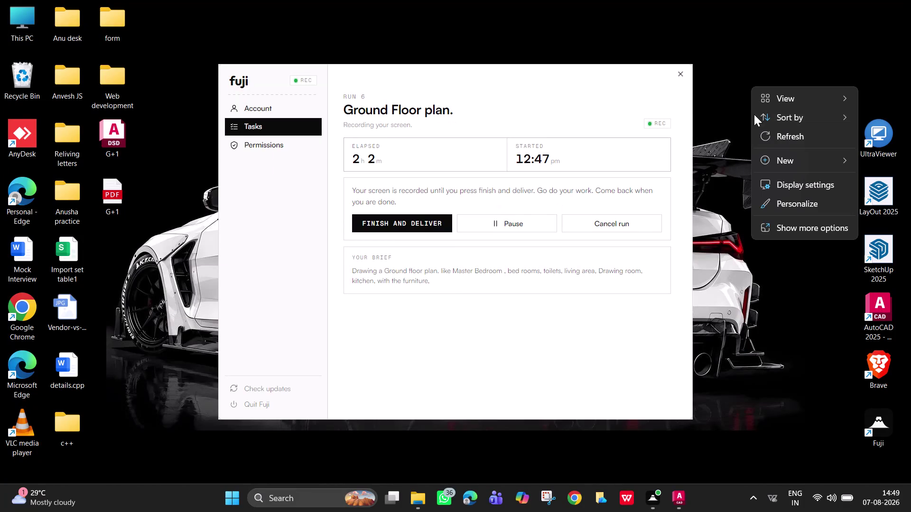
Clear the desktop context menus and open This PC, showing drives C:, D:, E: and F:.
click(778, 135)
right_click(757, 117)
click(789, 161)
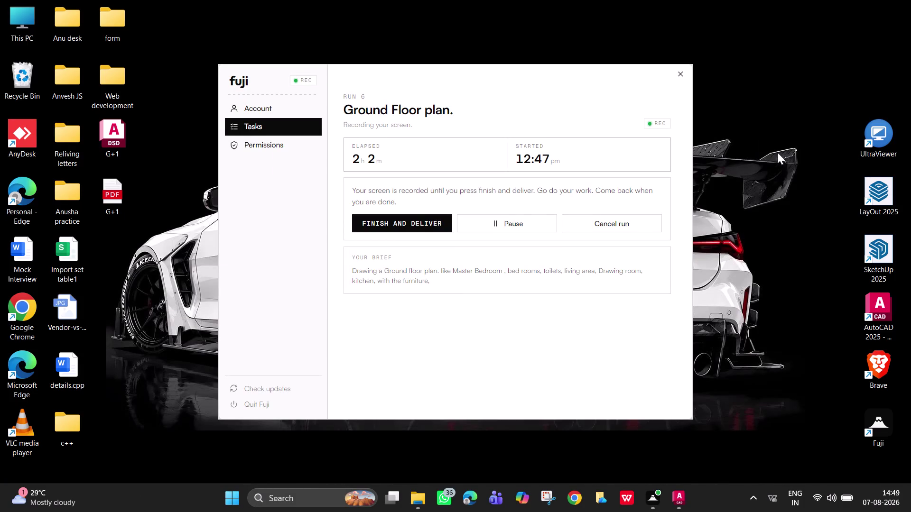
right_click(764, 134)
click(797, 186)
right_click(756, 142)
click(798, 187)
double_click(18, 16)
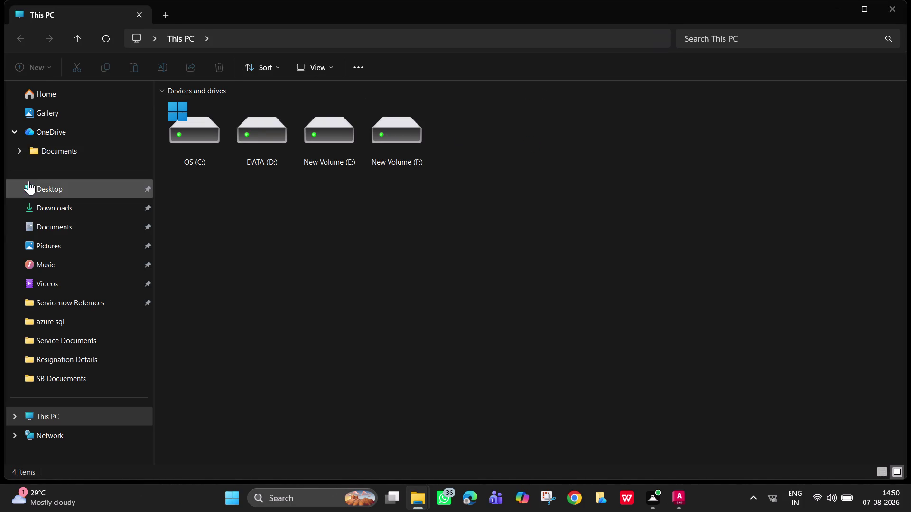
List Documents in Details view, showing the DWG 'ground floor plan ex-2' saved 14:49.
click(55, 231)
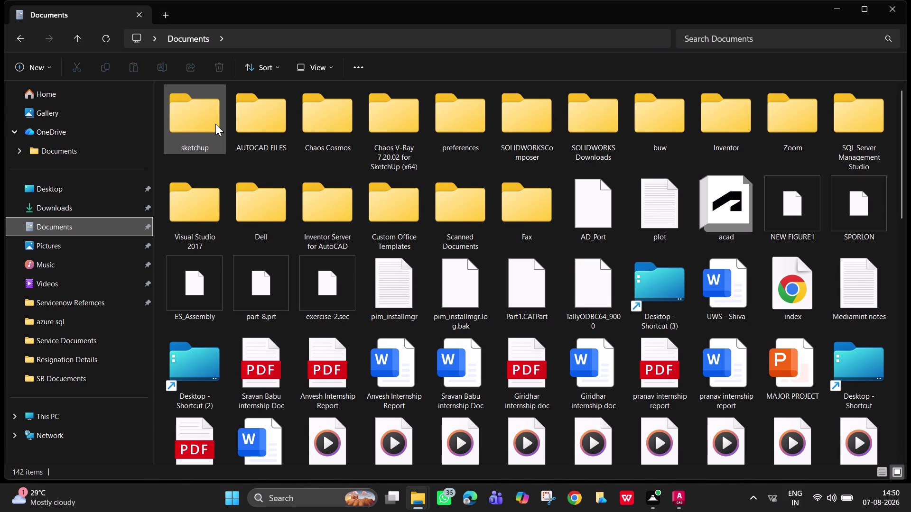
click(205, 126)
double_click(277, 128)
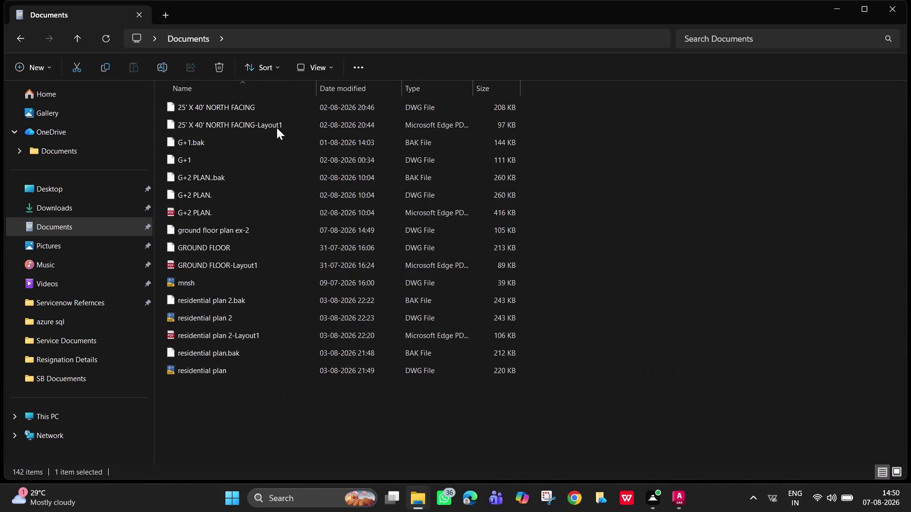